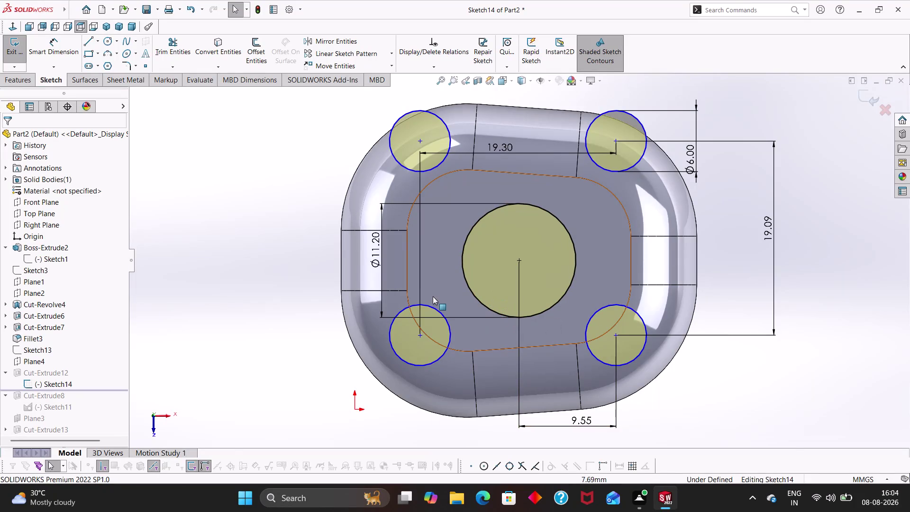
Dimension the vertical spacing between the left circle centres as 19.09.
right_drag(268, 275, 283, 179)
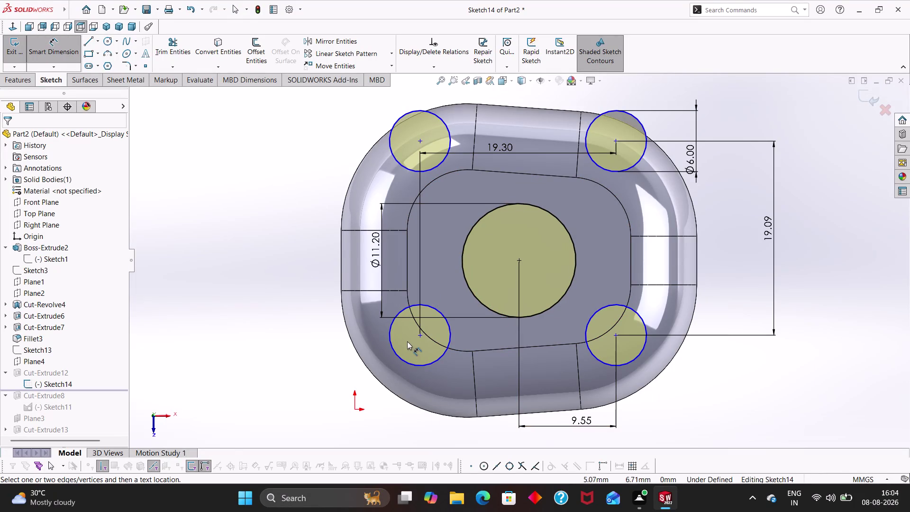
click(417, 337)
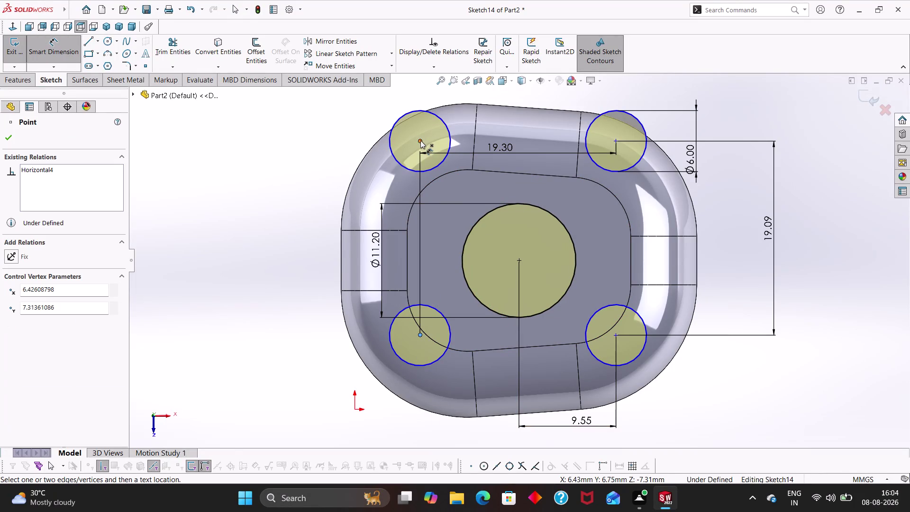
click(418, 141)
click(285, 233)
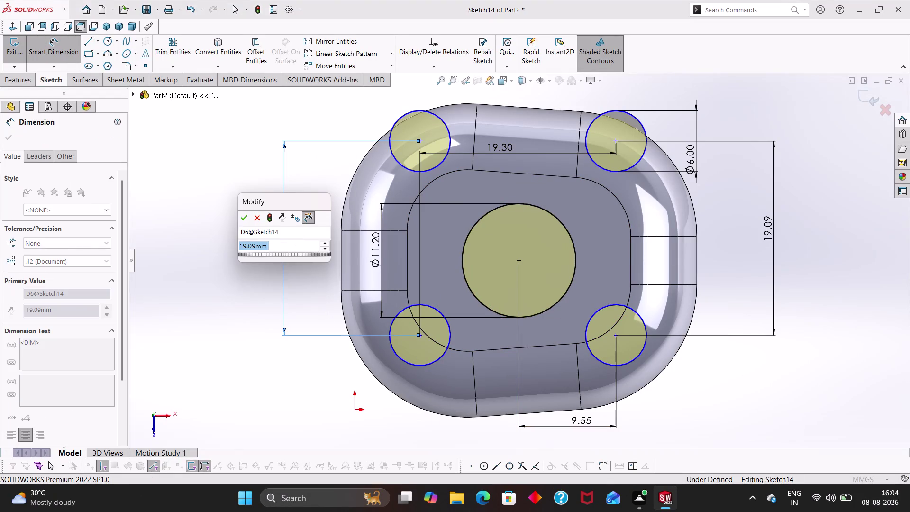
click(239, 214)
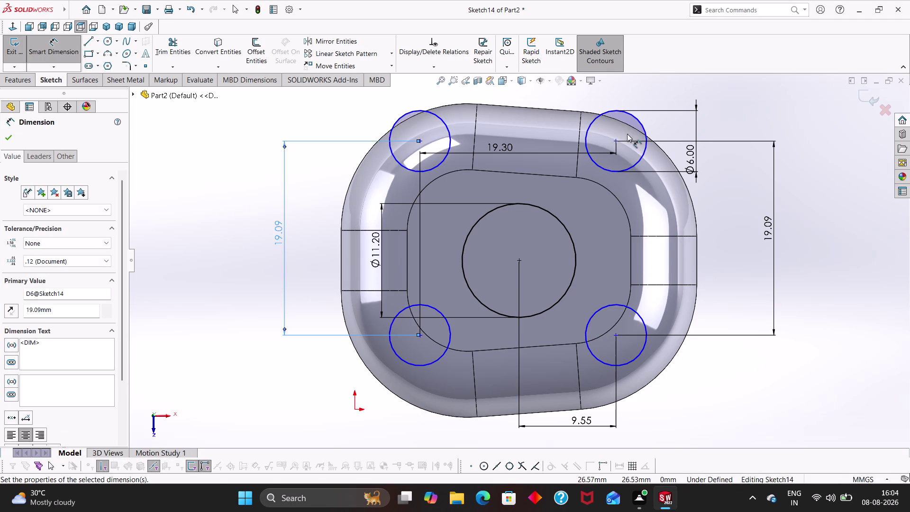
Set the top-right circle centre 9.55 vertically from the central hole's centre.
click(615, 143)
click(521, 261)
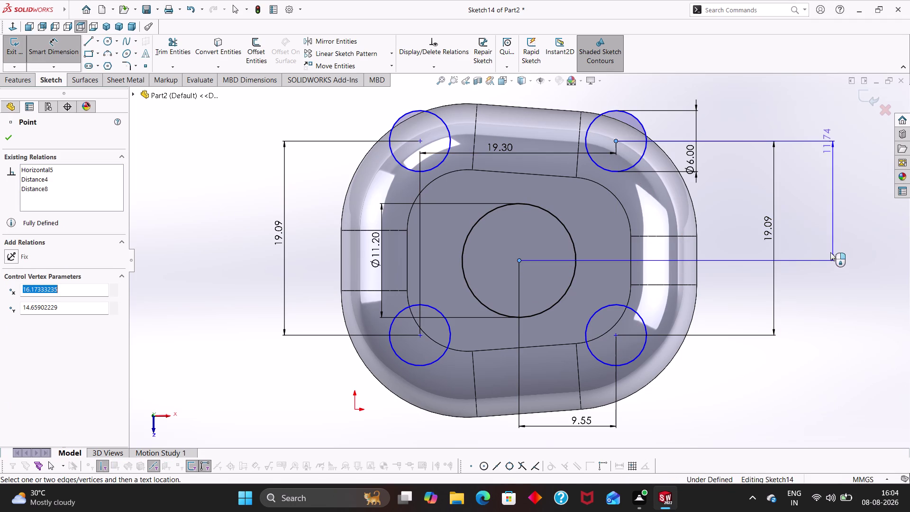
click(812, 240)
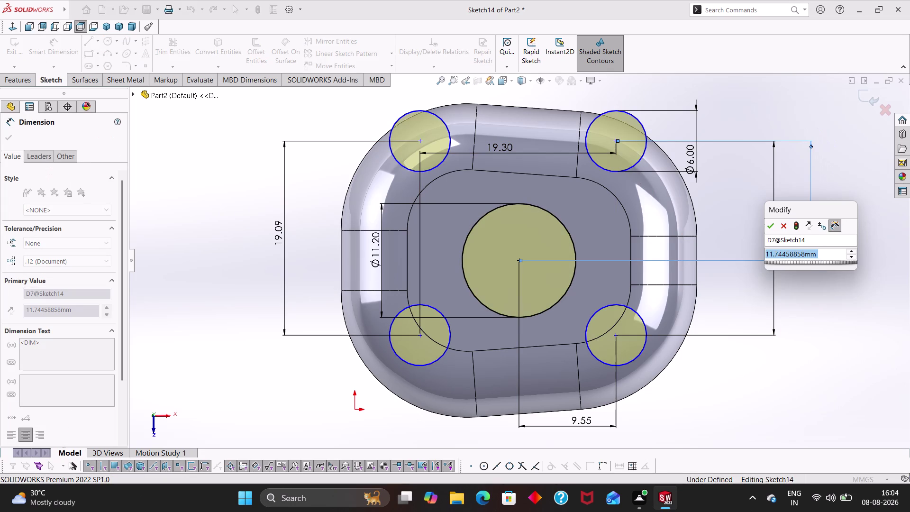
text(9.)
key(0)
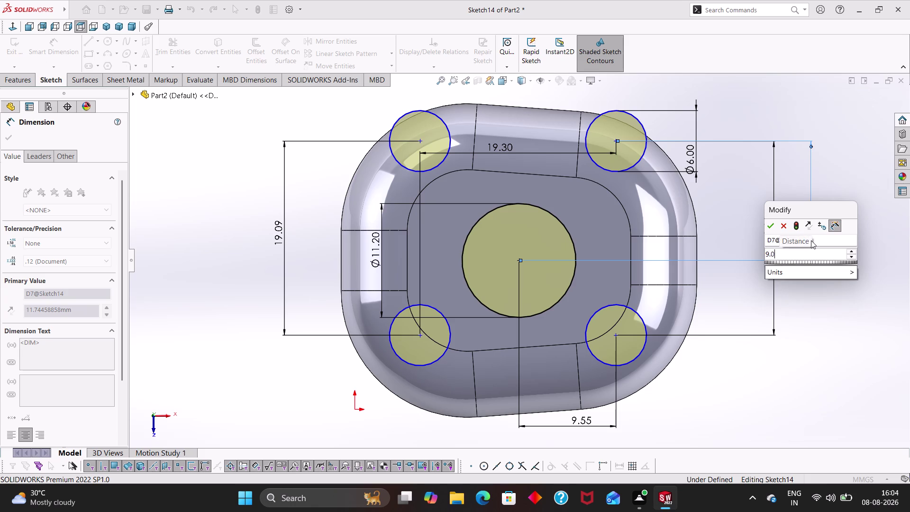
key(9)
key(BackSpace)
key(BackSpace)
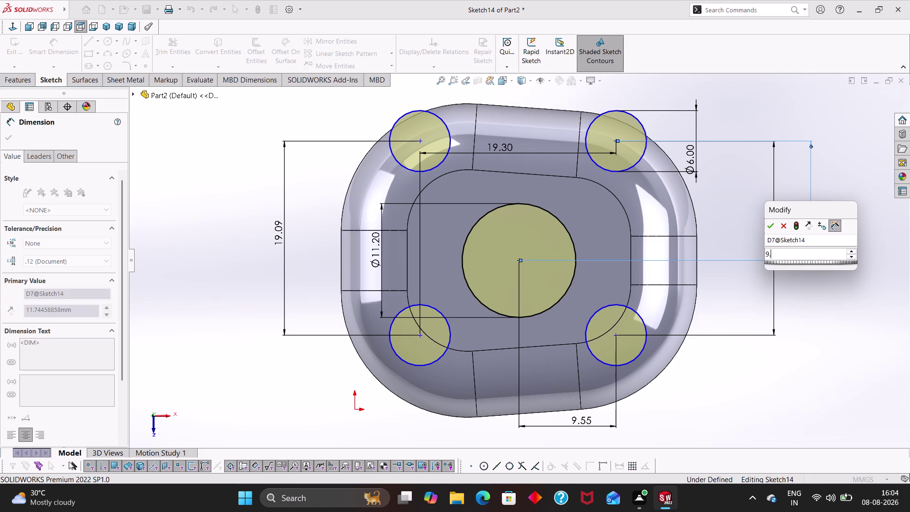
text(55)
key(Return)
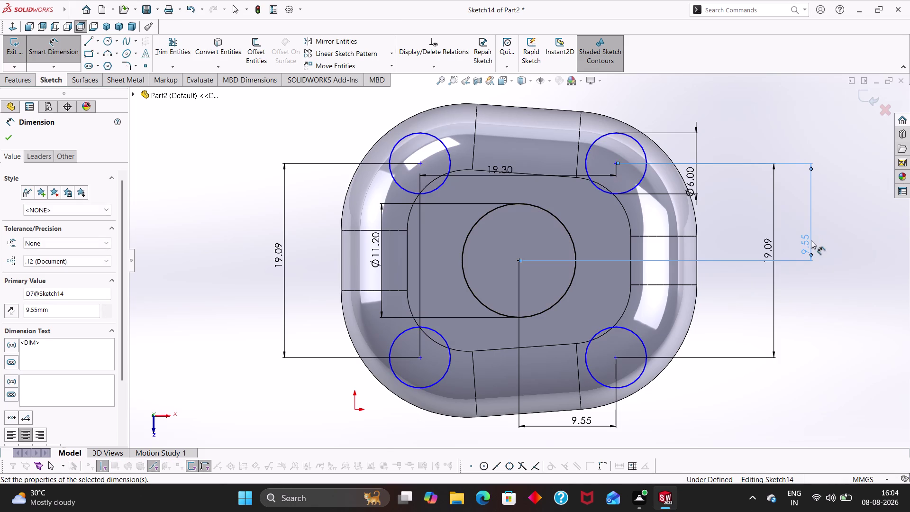
click(831, 299)
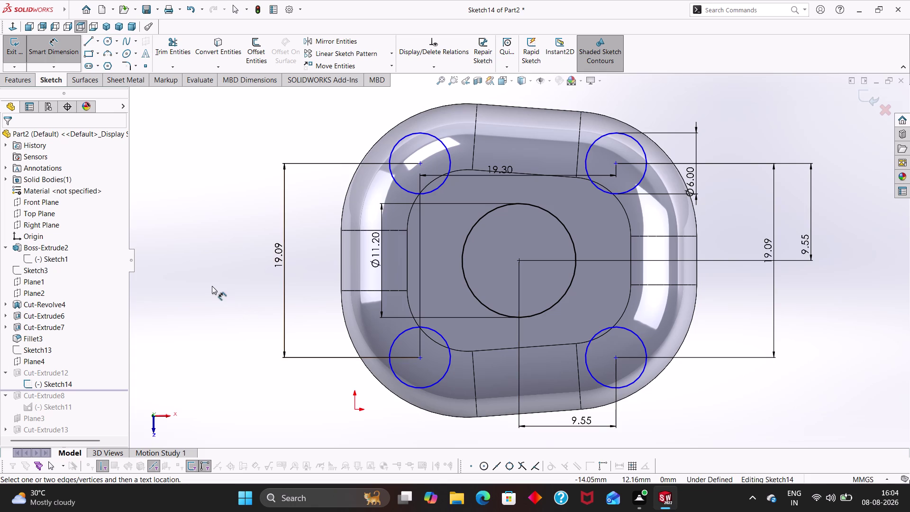
click(617, 165)
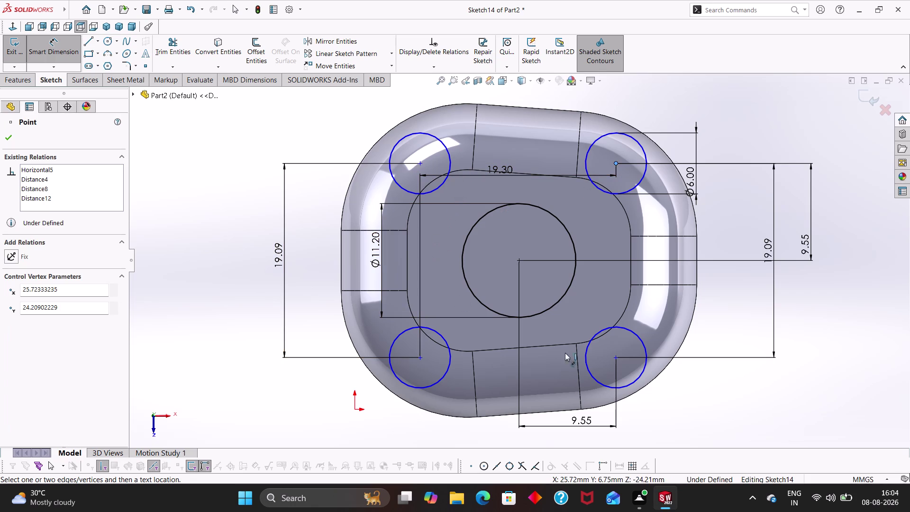
Add a Vertical relation between the top-right and bottom-right circle centres.
click(618, 358)
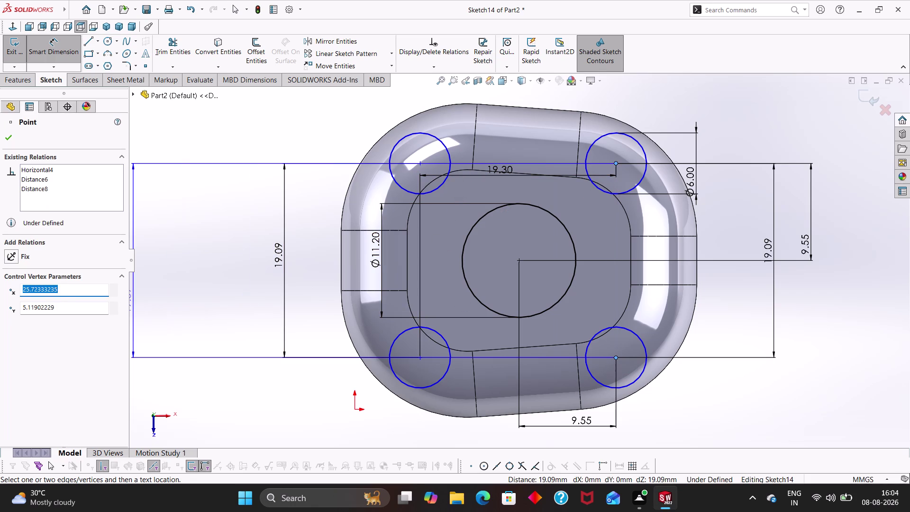
key(Escape)
key(Escape)
key(Escape)
key(Escape)
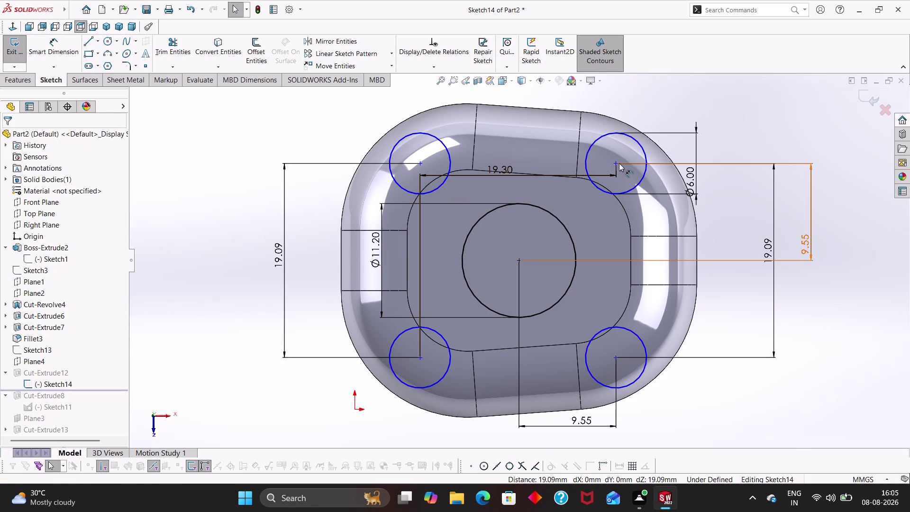
click(619, 163)
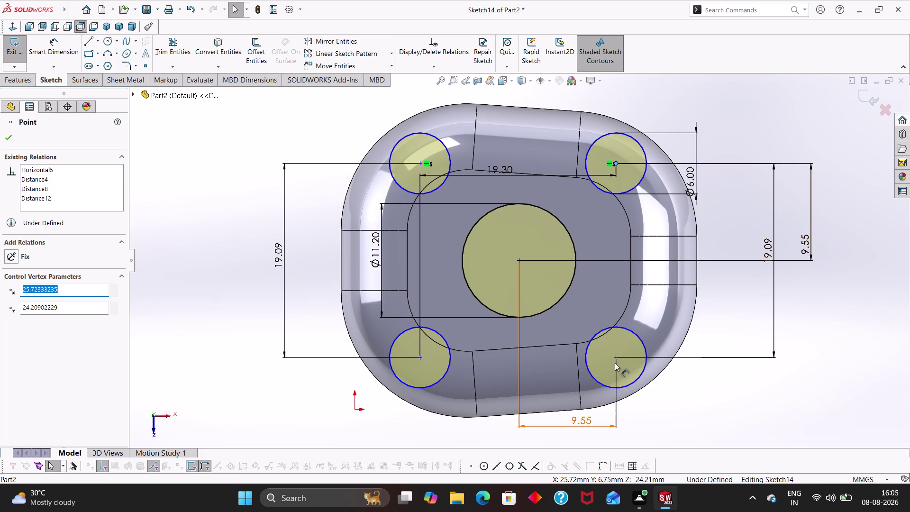
click(616, 359)
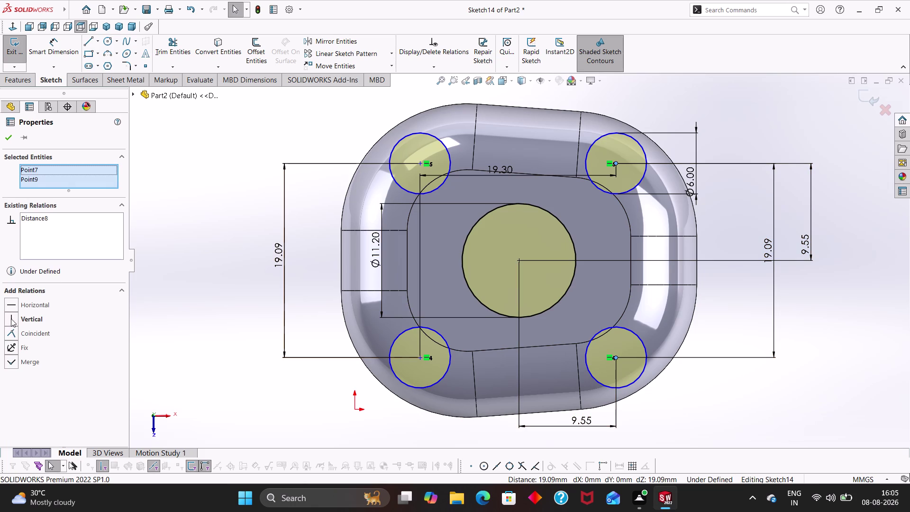
click(11, 318)
click(5, 141)
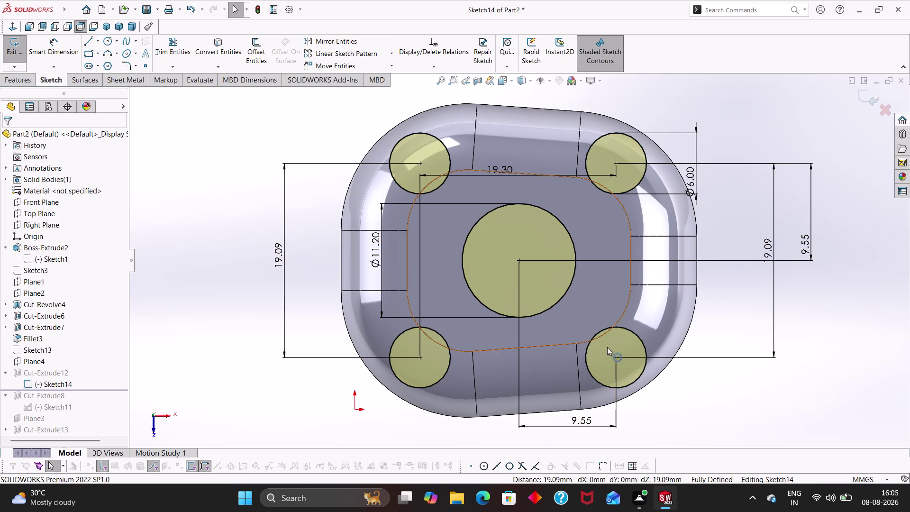
Undo the conflicting left-centre relation and delete the redundant distance relation.
click(418, 359)
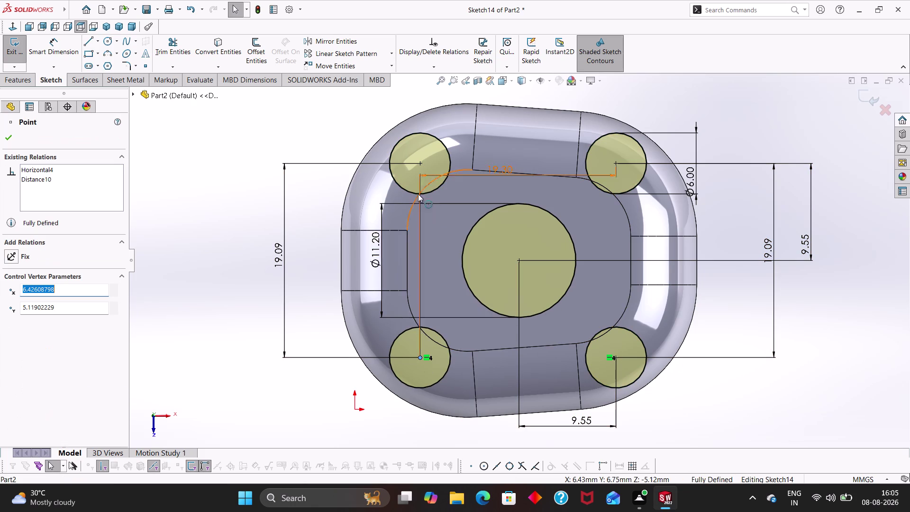
click(420, 165)
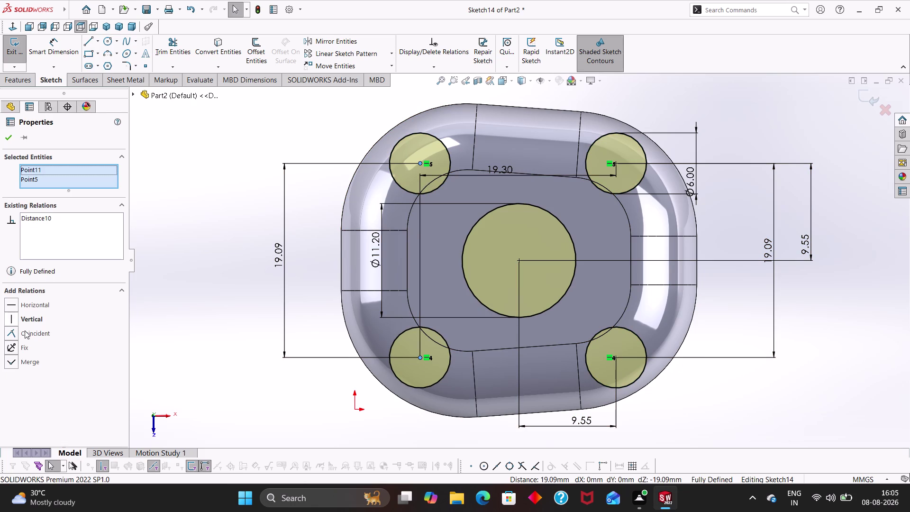
drag(0, 302, 0, 282)
click(6, 323)
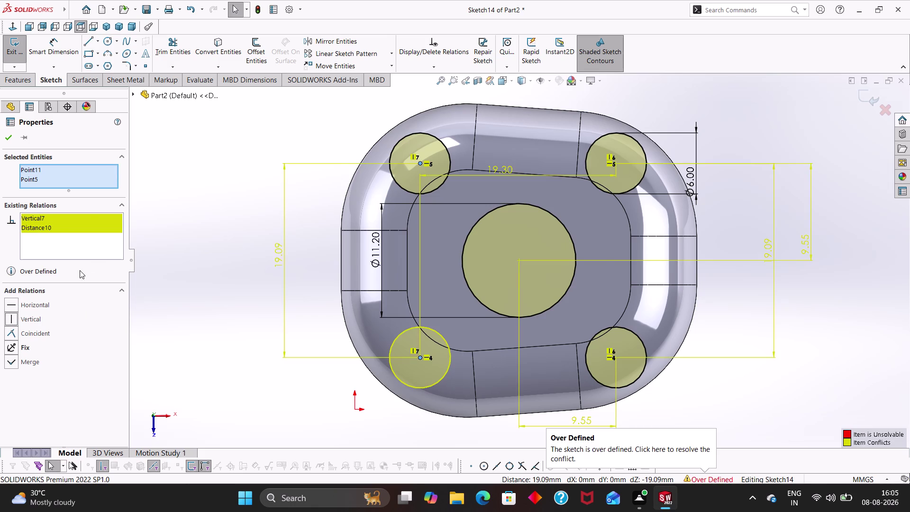
key(Escape)
key(ctrl+z)
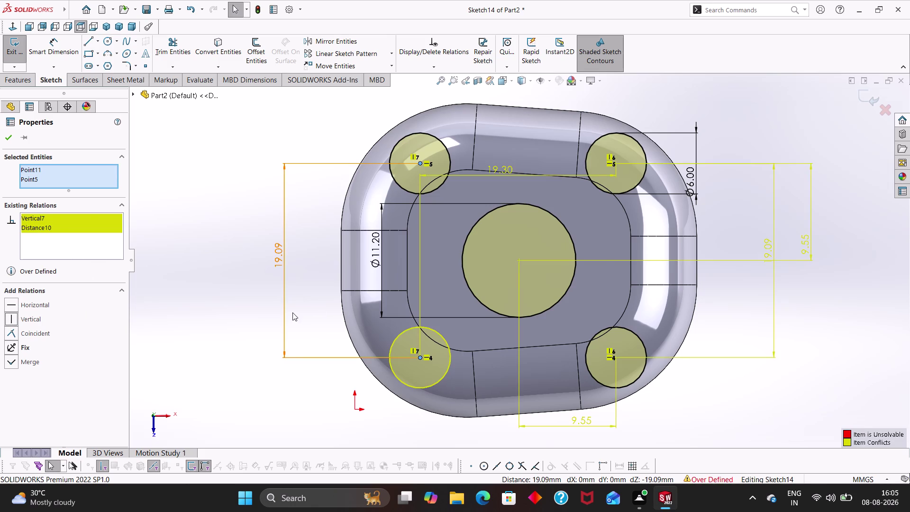
right_click(233, 282)
right_click(38, 228)
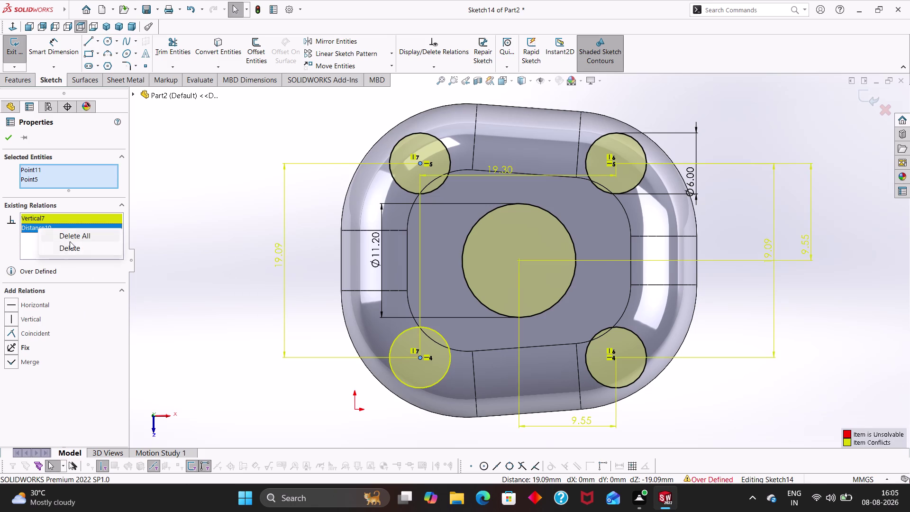
click(75, 235)
click(172, 287)
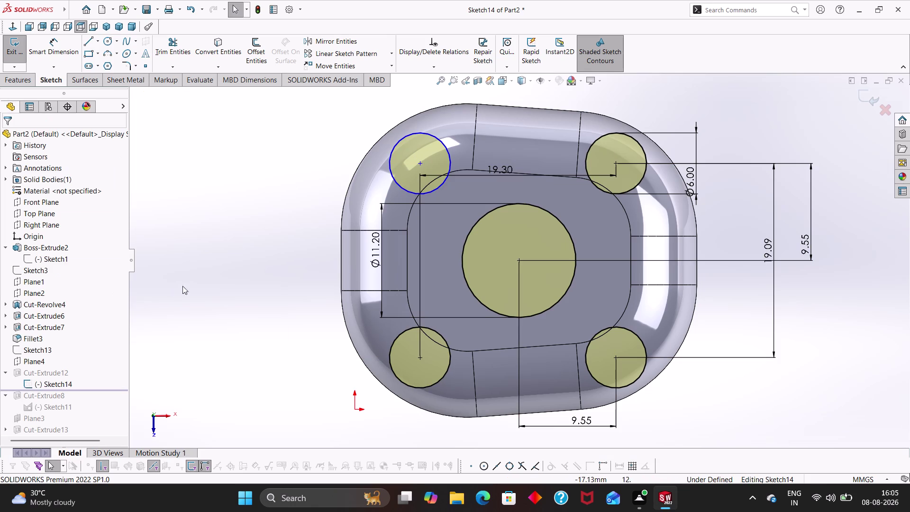
key(Escape)
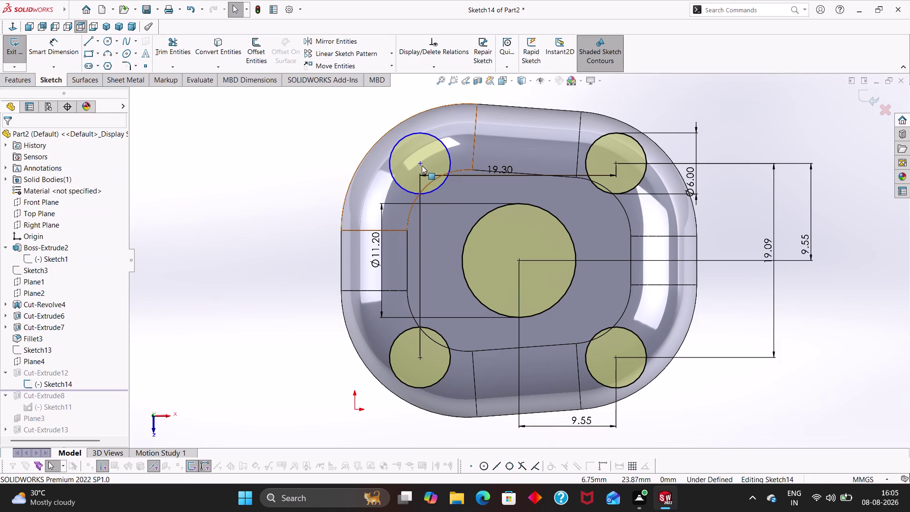
Align the two left hole centres vertically, then exit the sketch to rebuild Cut-Extrude12.
drag(418, 162, 416, 178)
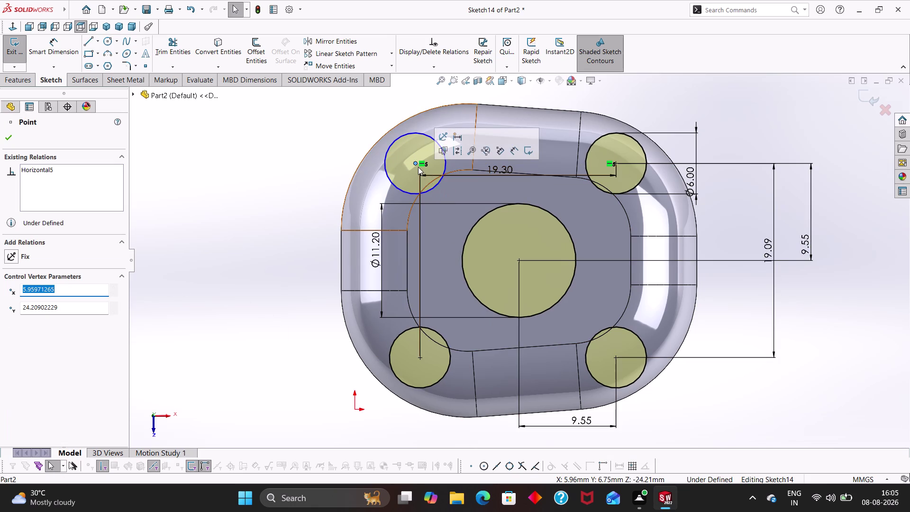
click(416, 164)
click(419, 357)
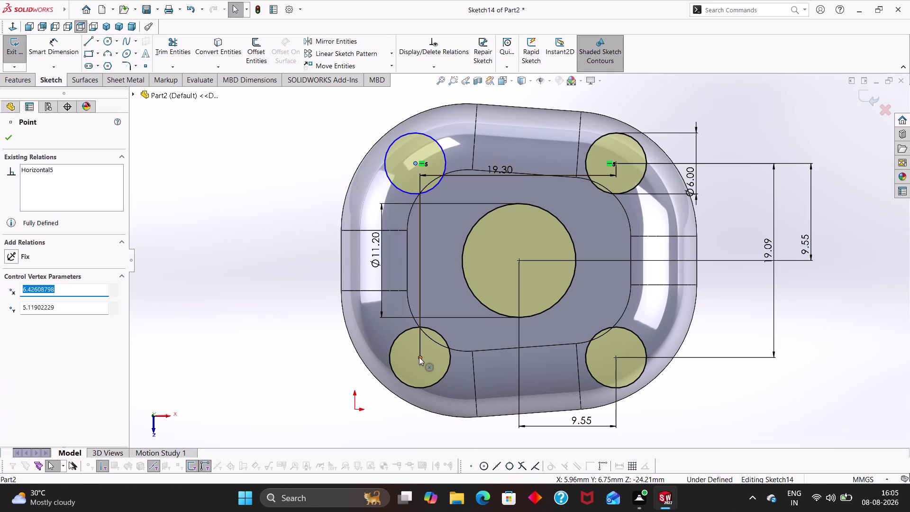
click(12, 318)
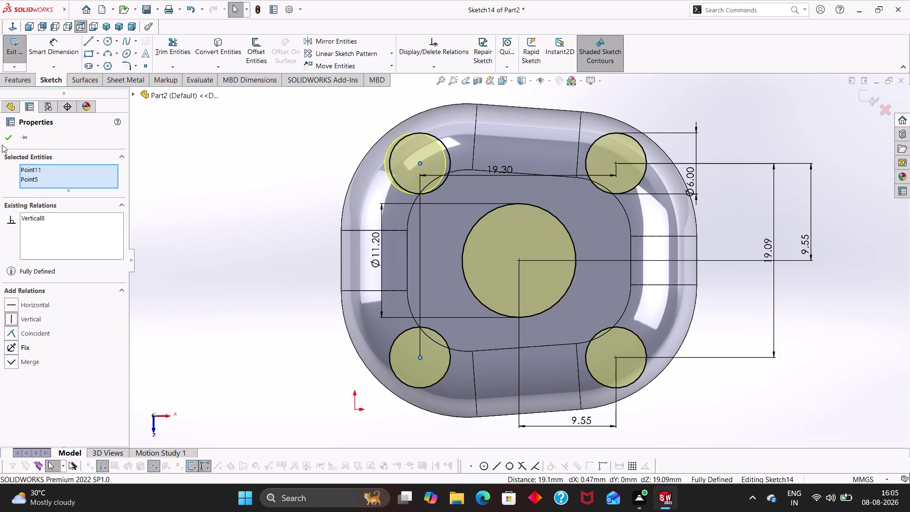
click(9, 138)
click(223, 347)
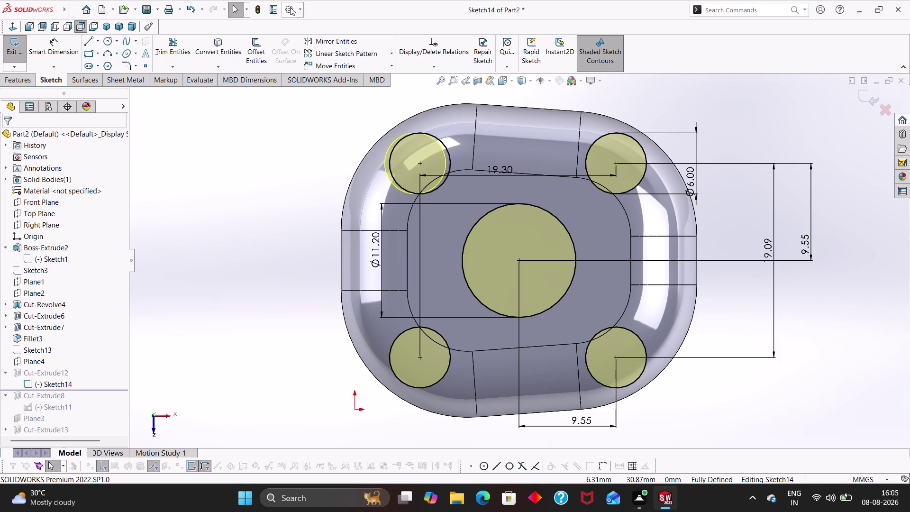
click(255, 4)
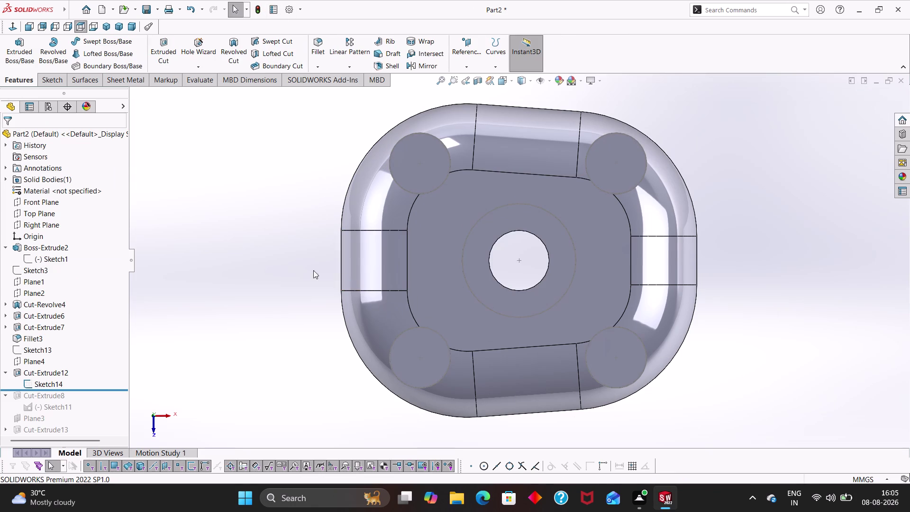
middle_drag(308, 271, 318, 218)
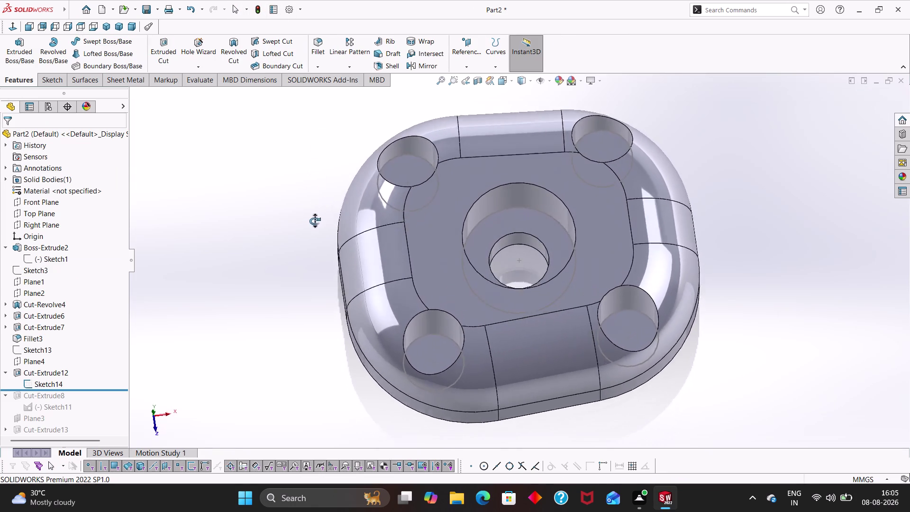
middle_drag(317, 218, 306, 149)
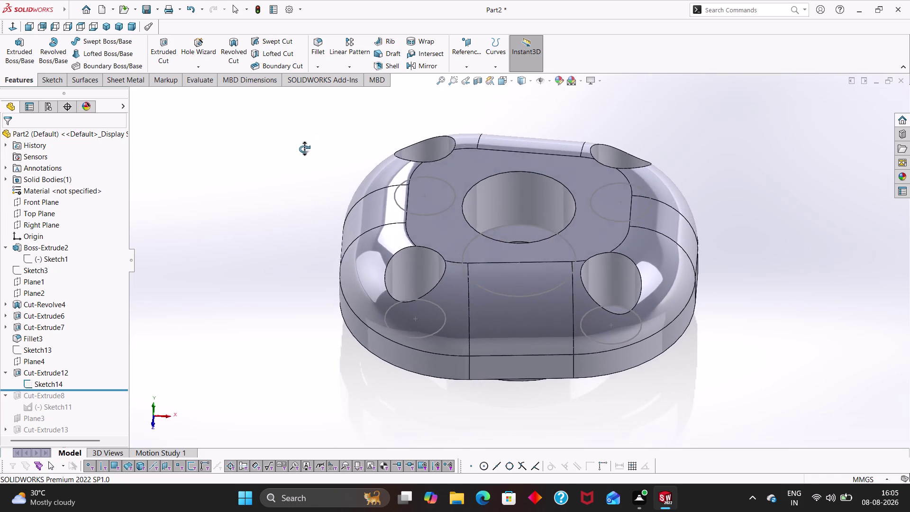
middle_drag(307, 149, 302, 169)
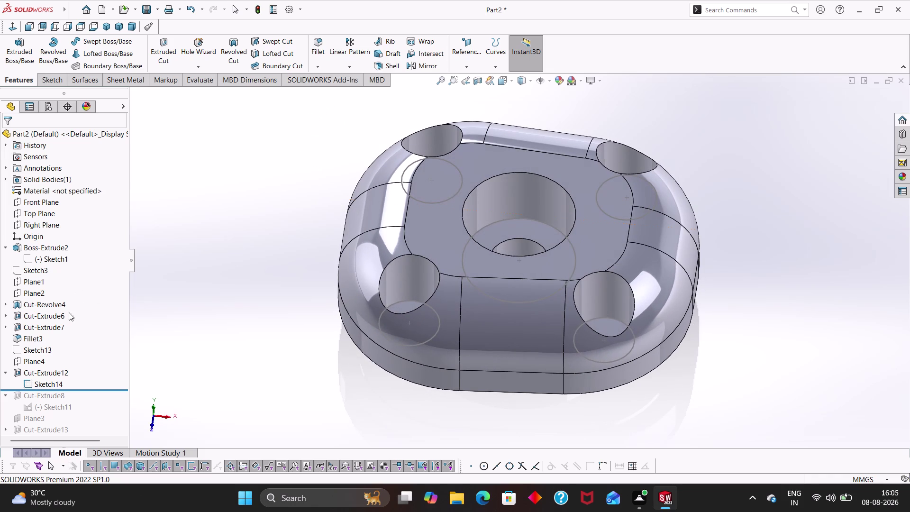
drag(40, 391, 51, 452)
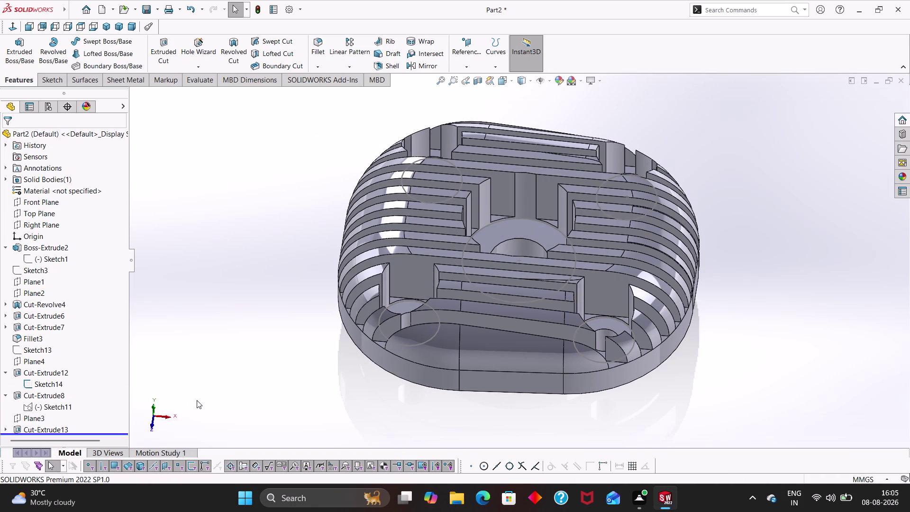
click(242, 304)
middle_drag(255, 279, 276, 362)
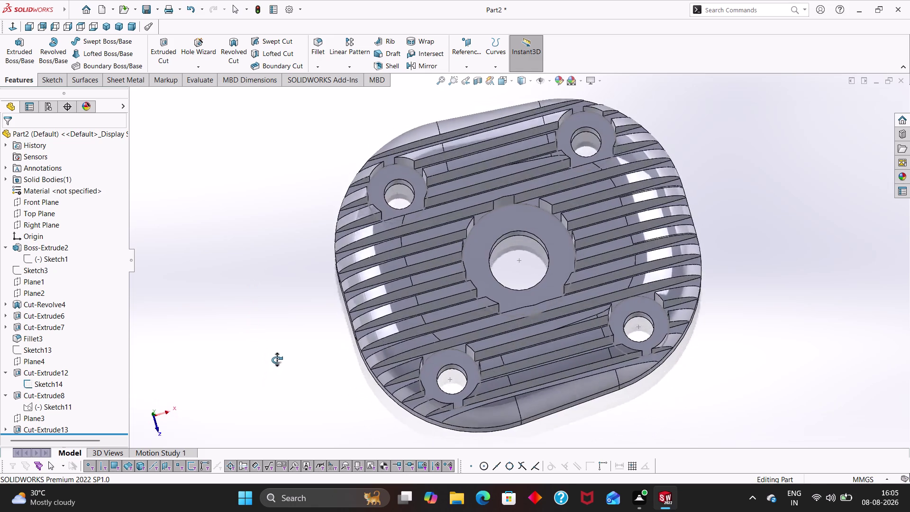
middle_drag(276, 362, 269, 299)
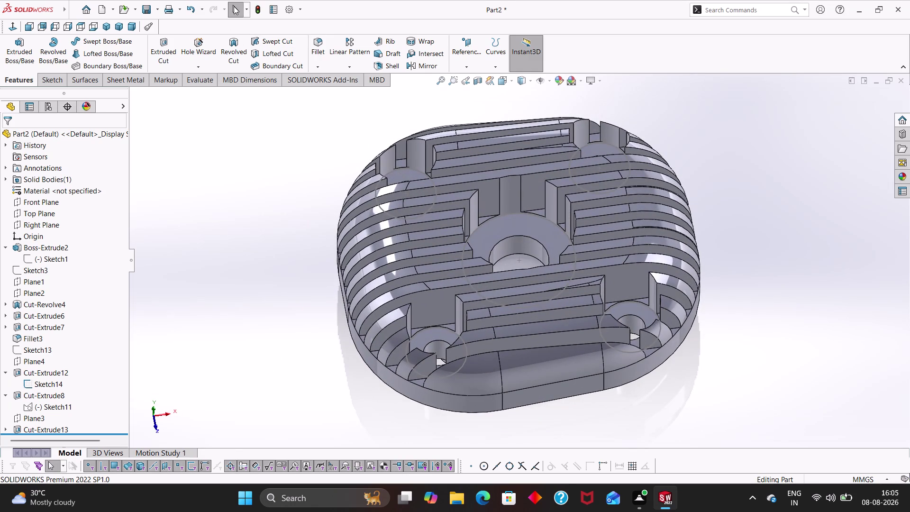
click(256, 6)
click(236, 213)
scroll(up, 3)
scroll(up, 3)
middle_drag(319, 226, 361, 330)
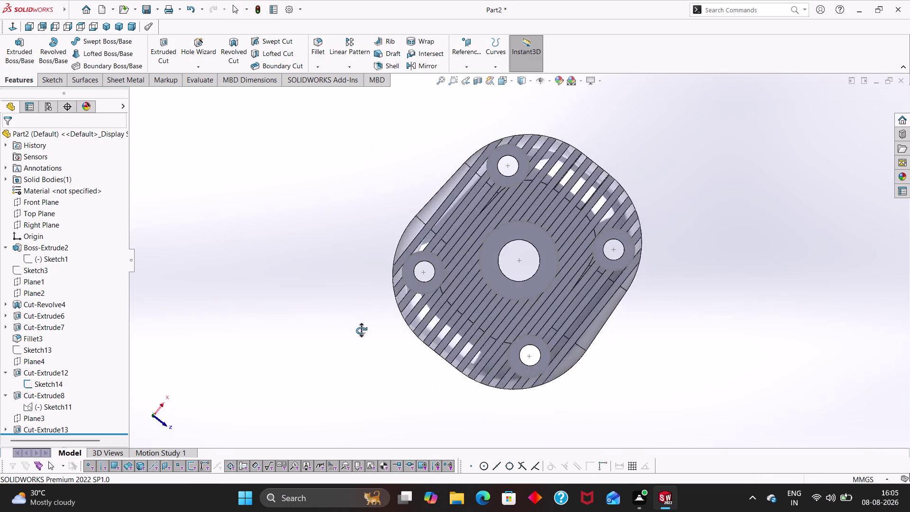
middle_drag(361, 330, 348, 321)
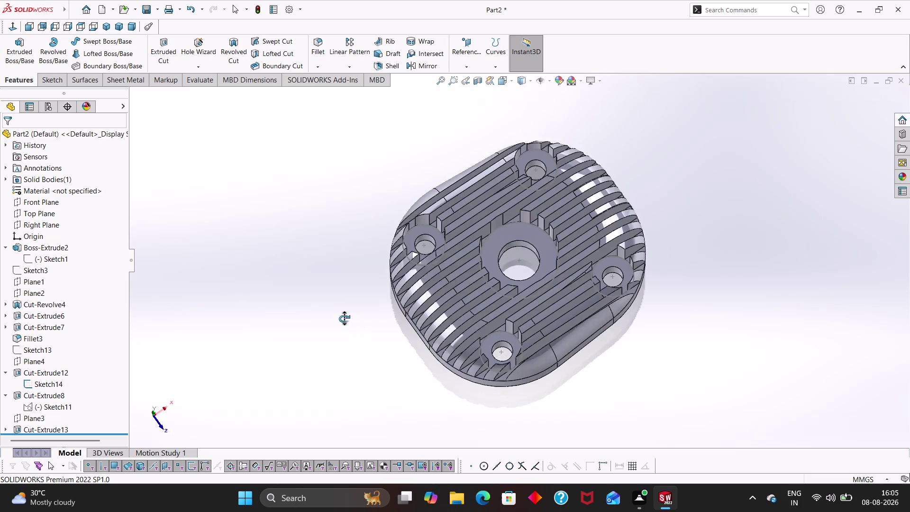
middle_drag(348, 321, 357, 328)
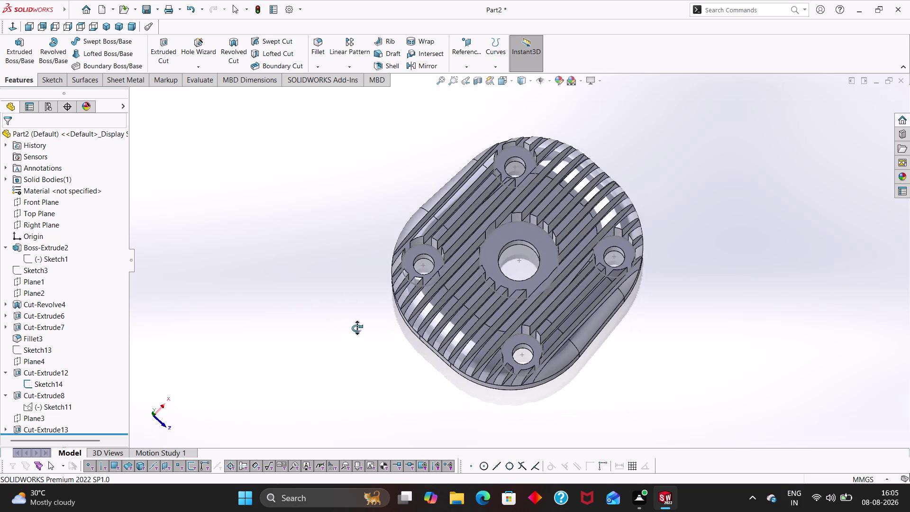
middle_drag(357, 328, 356, 328)
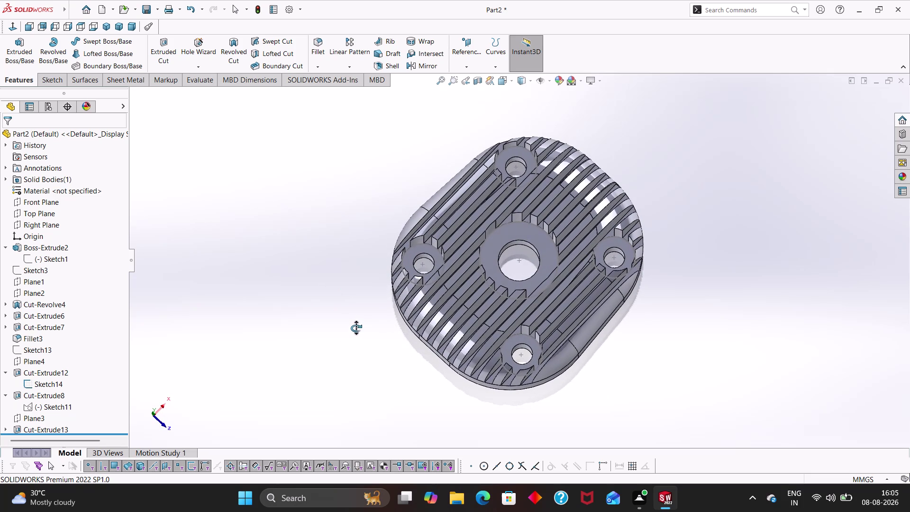
middle_drag(356, 328, 346, 273)
scroll(down, 3)
scroll(up, 3)
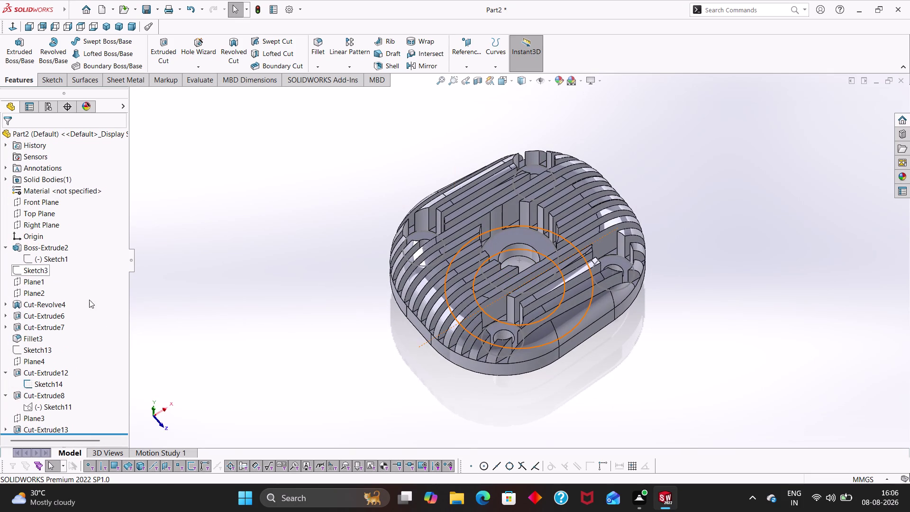
click(262, 11)
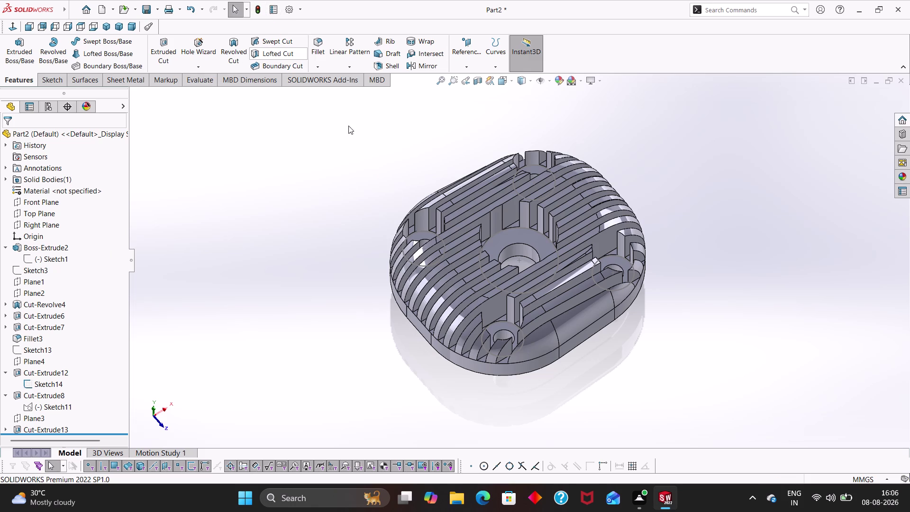
key(ctrl+7)
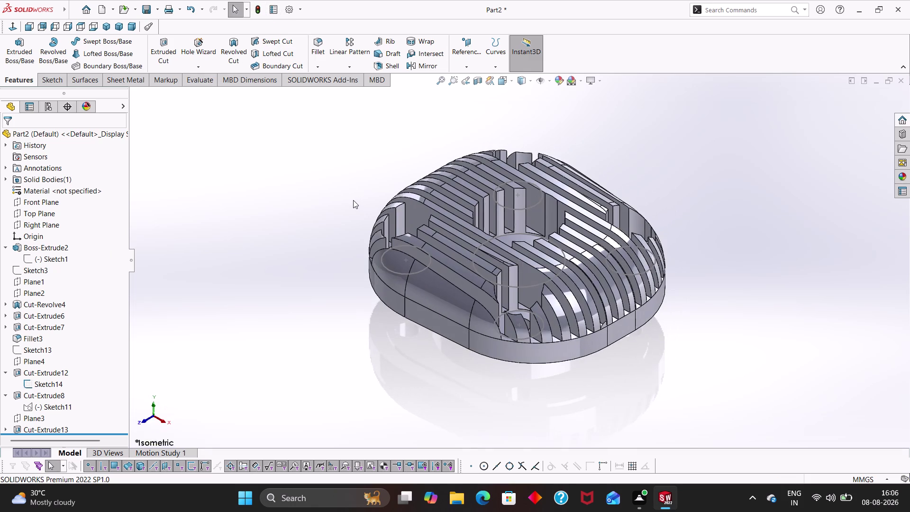
scroll(down, 3)
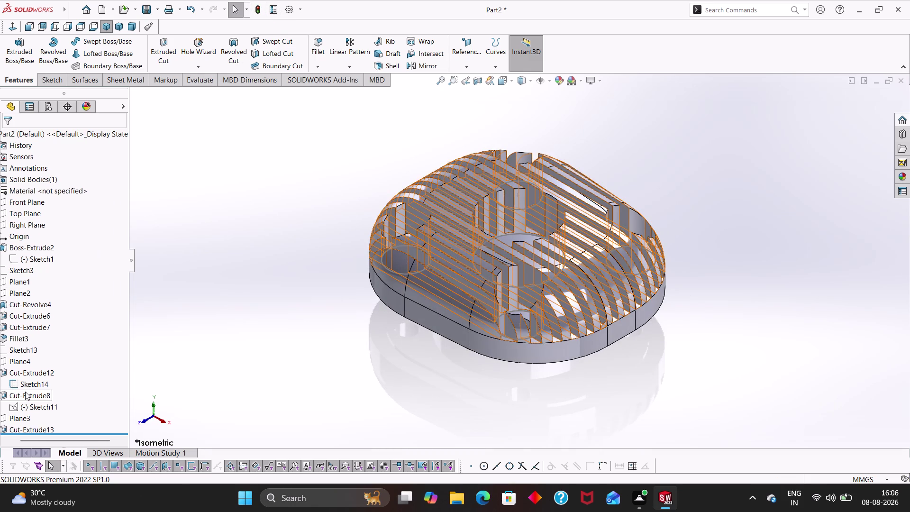
scroll(up, 3)
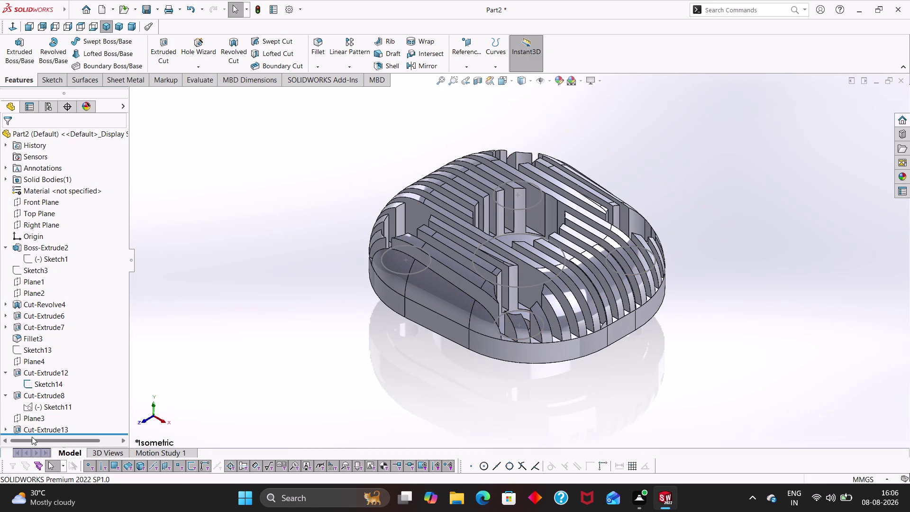
drag(34, 434, 39, 447)
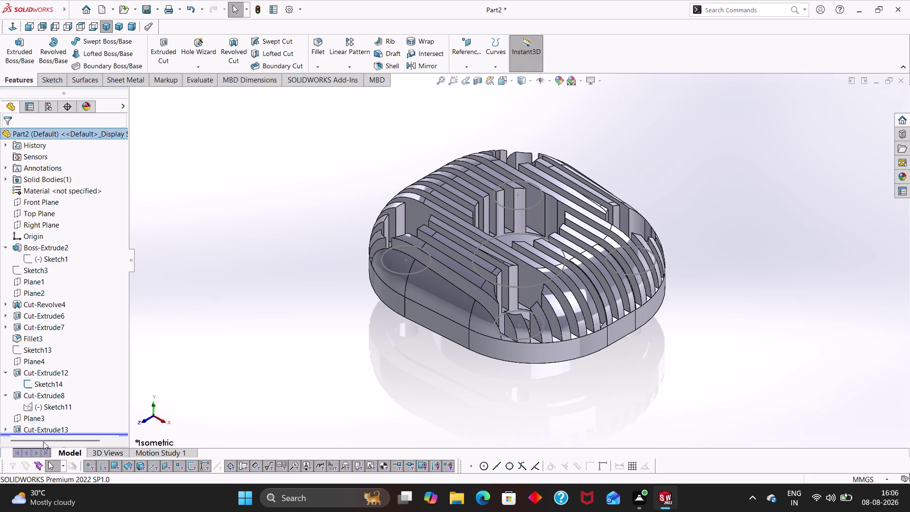
drag(95, 95, 96, 92)
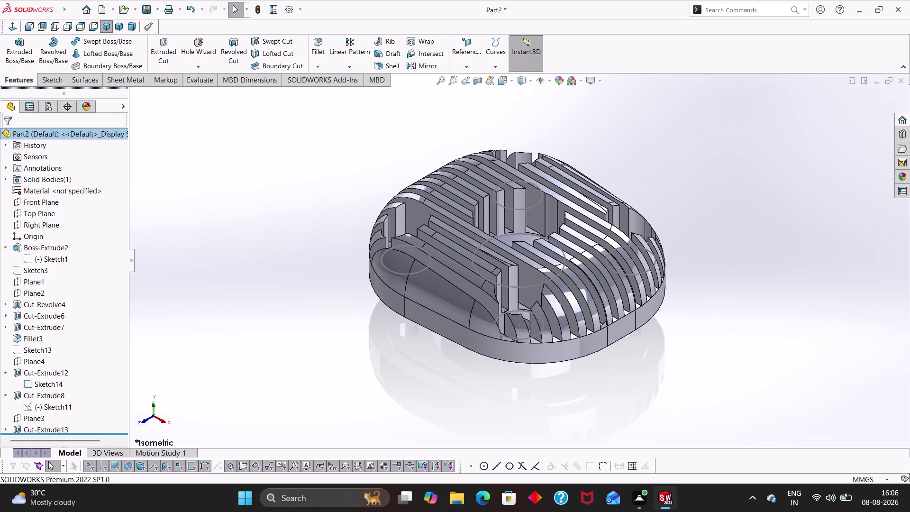
drag(96, 91, 96, 84)
click(161, 171)
key(Escape)
key(Escape)
key(Escape)
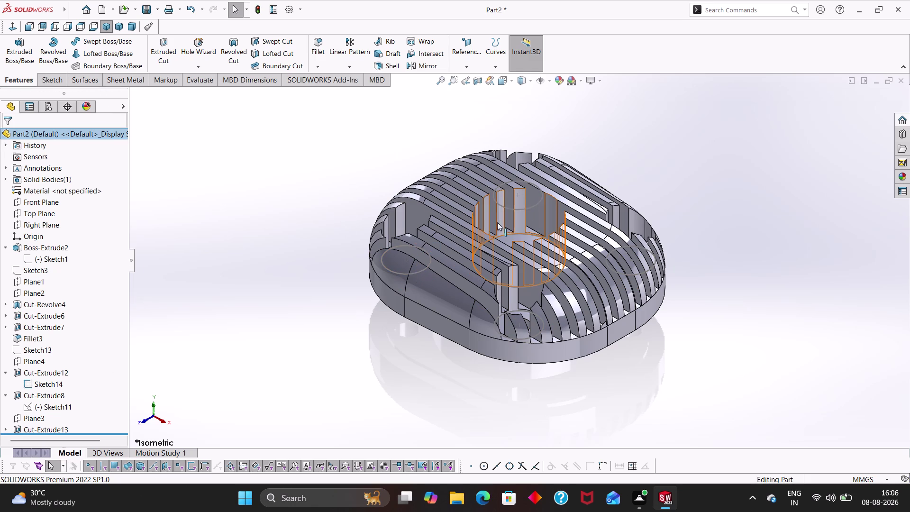
click(507, 210)
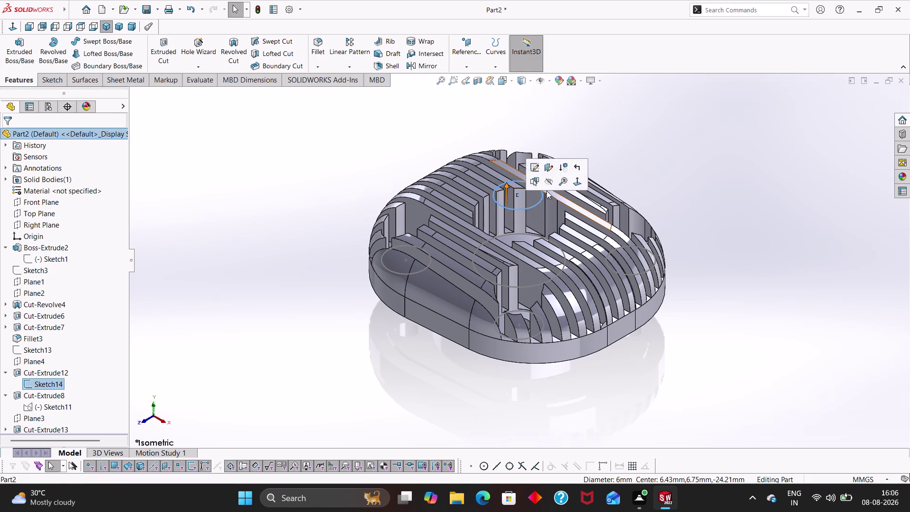
click(550, 181)
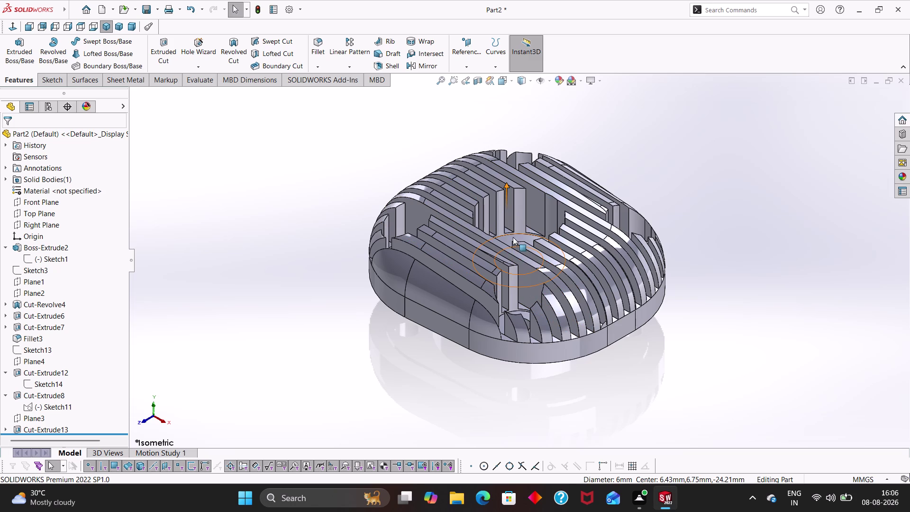
click(509, 234)
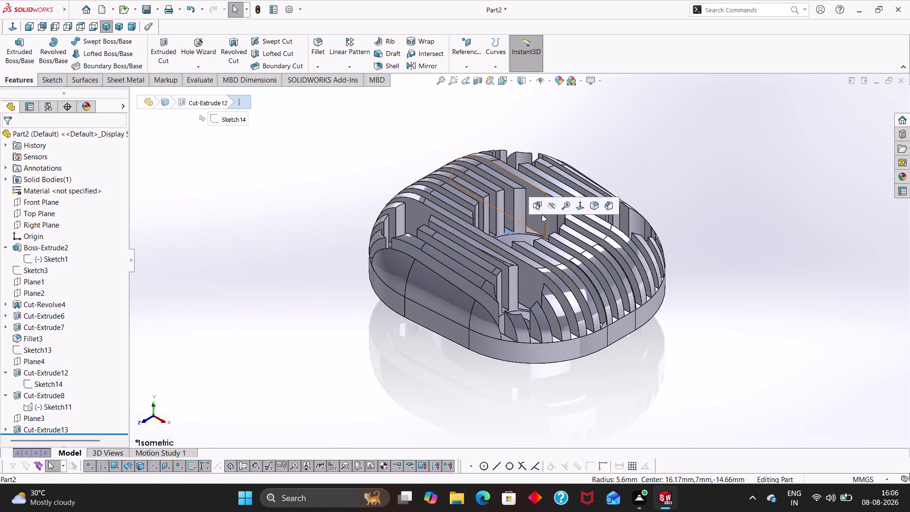
click(549, 207)
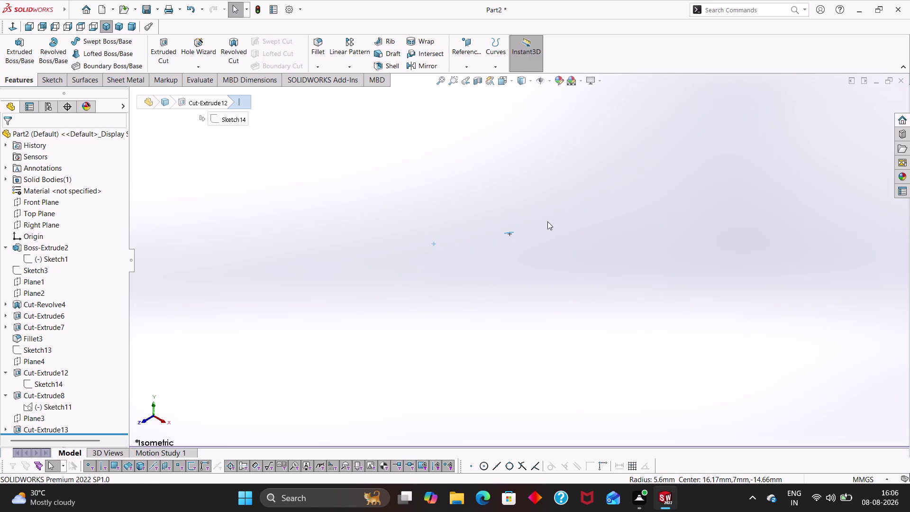
key(ctrl+z)
key(Escape)
key(Escape)
key(Escape)
scroll(up, 3)
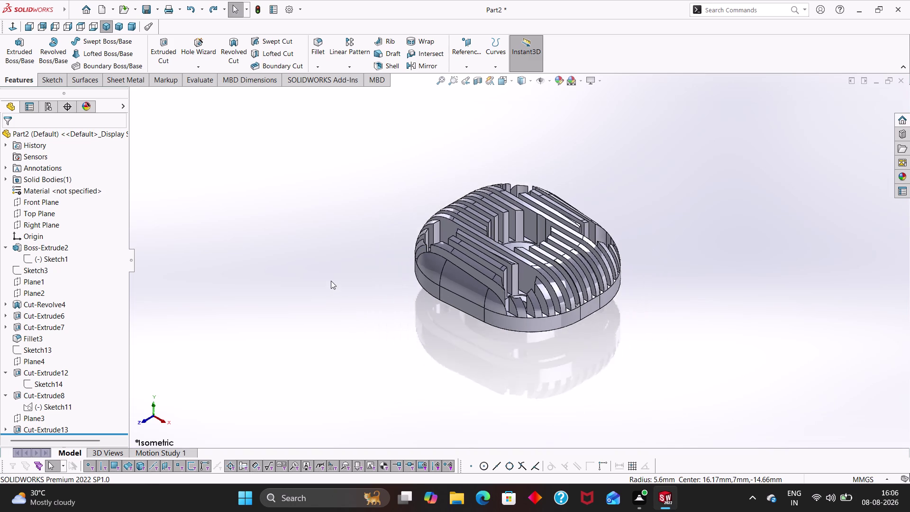
scroll(up, 3)
Orbit the blower head to inspect its underside, mounting holes, bore, side fins and top.
middle_drag(330, 274, 417, 144)
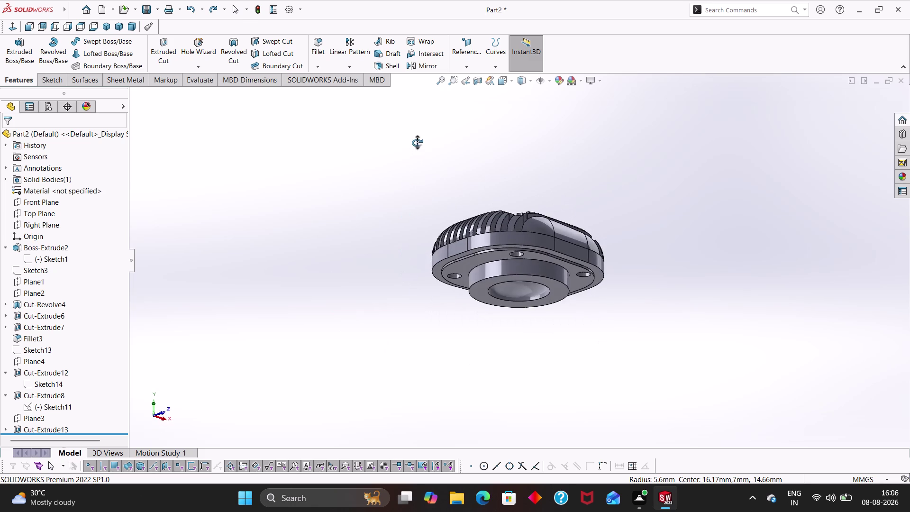
middle_drag(417, 145, 422, 144)
middle_drag(433, 335, 428, 253)
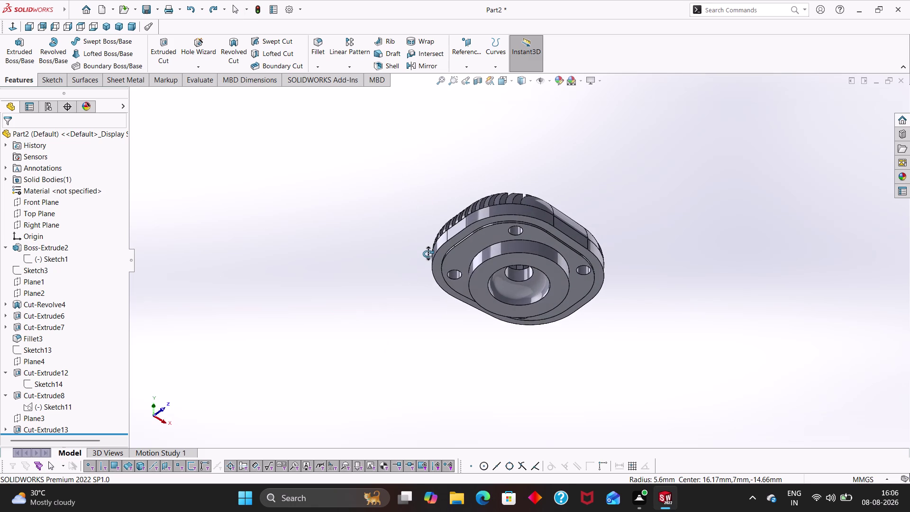
middle_drag(428, 253, 423, 282)
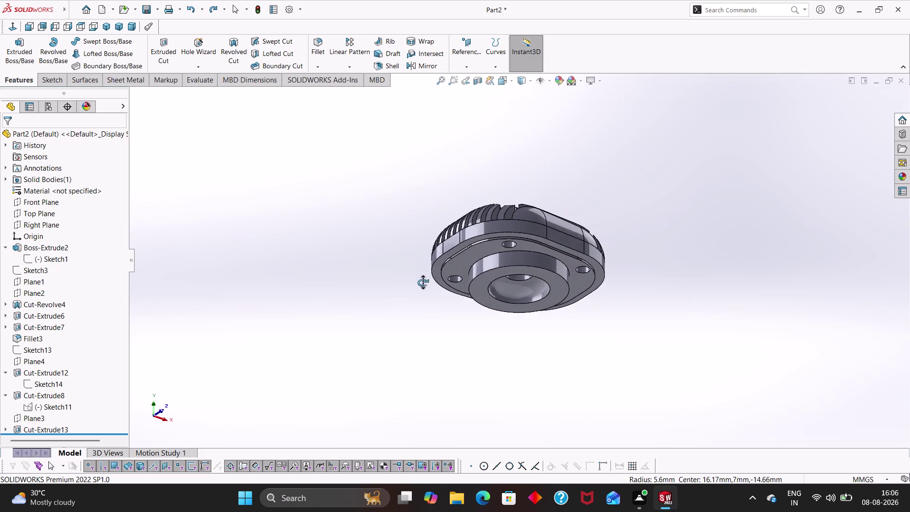
middle_drag(423, 282, 419, 222)
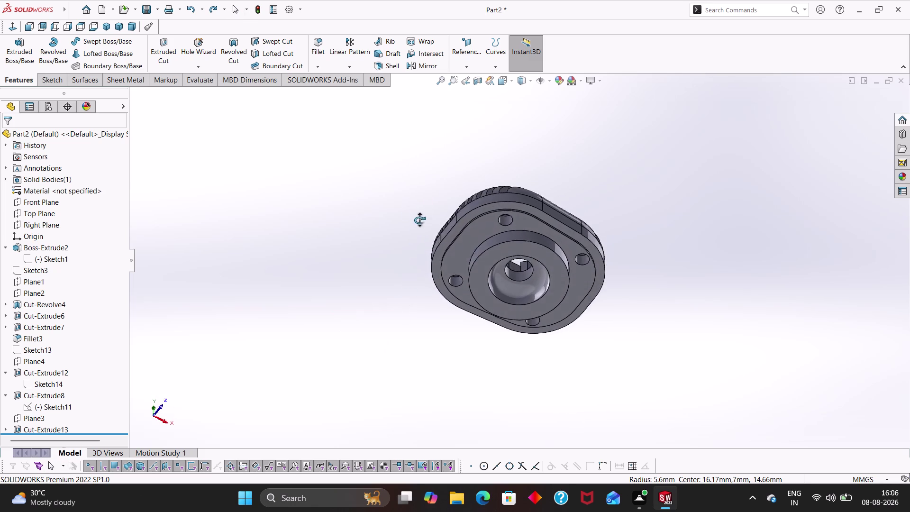
middle_drag(419, 222, 408, 390)
scroll(down, 3)
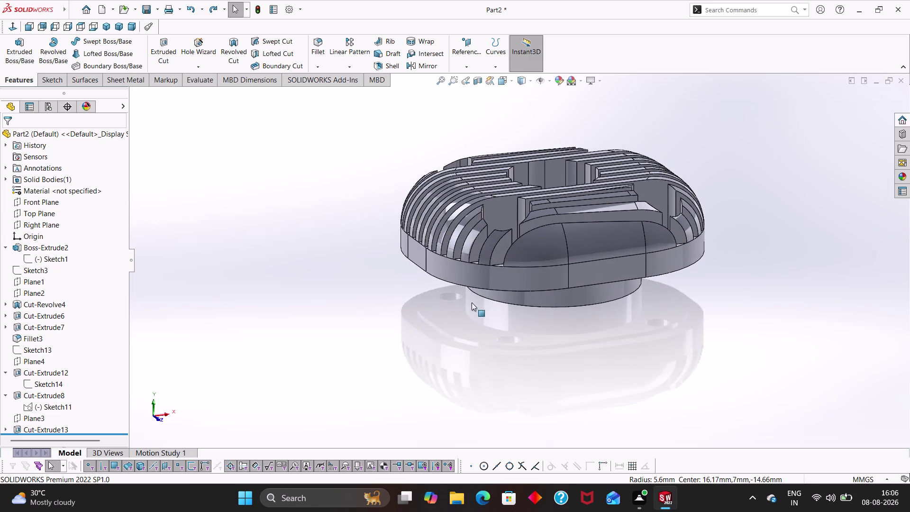
middle_drag(465, 309, 486, 406)
scroll(up, 3)
middle_drag(461, 357, 458, 363)
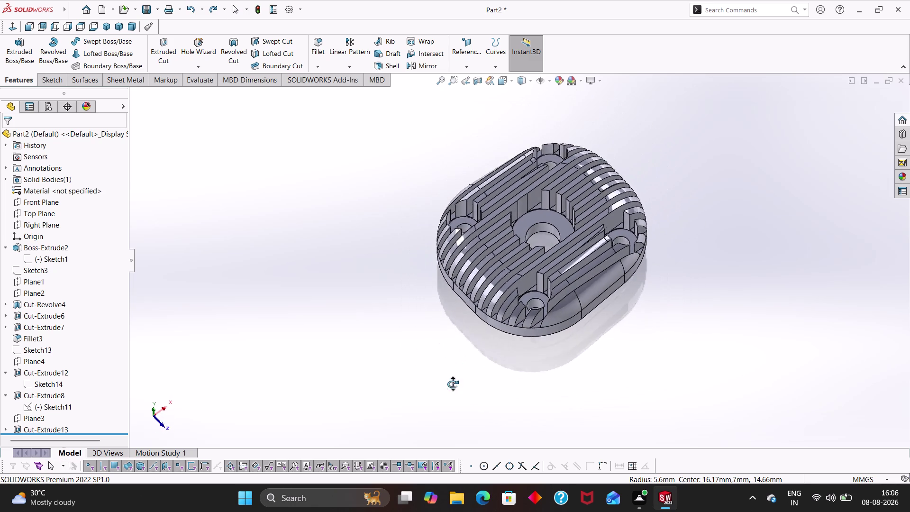
middle_drag(458, 363, 445, 380)
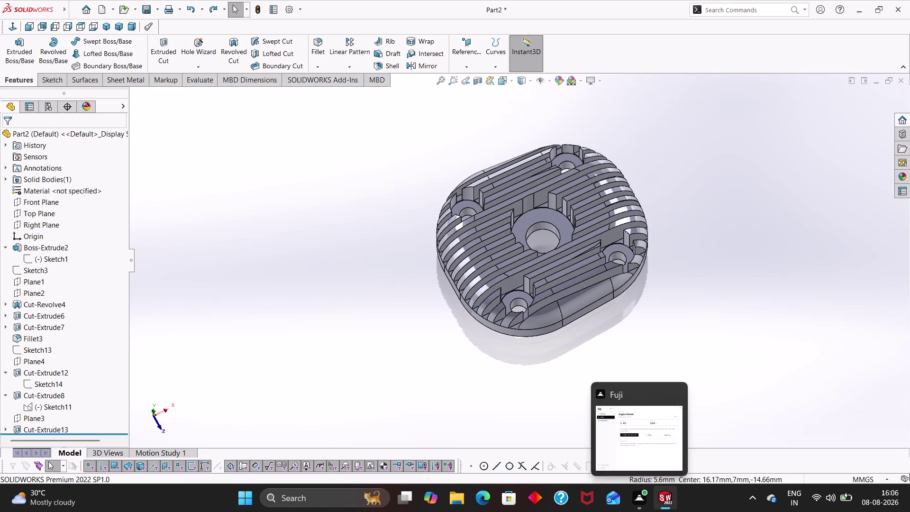
Dismiss the shortcut bar and Start menu, then begin saving the part.
click(691, 330)
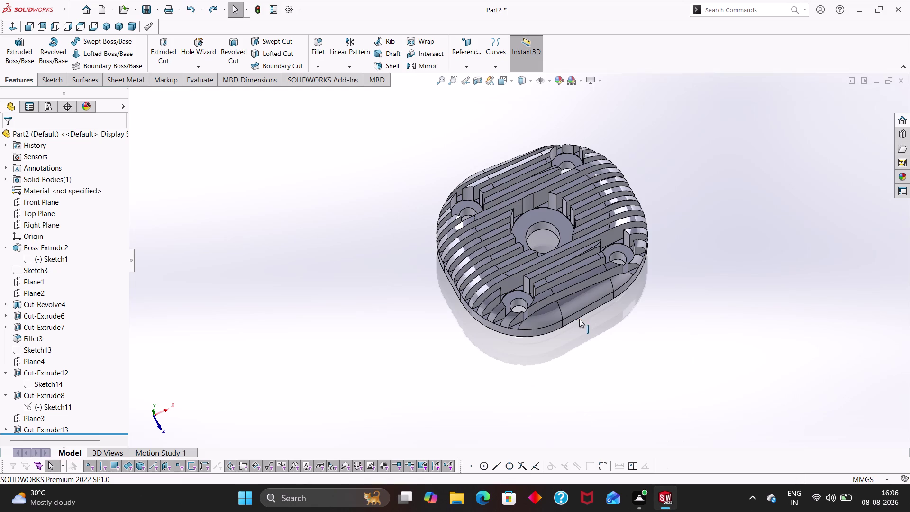
key(s)
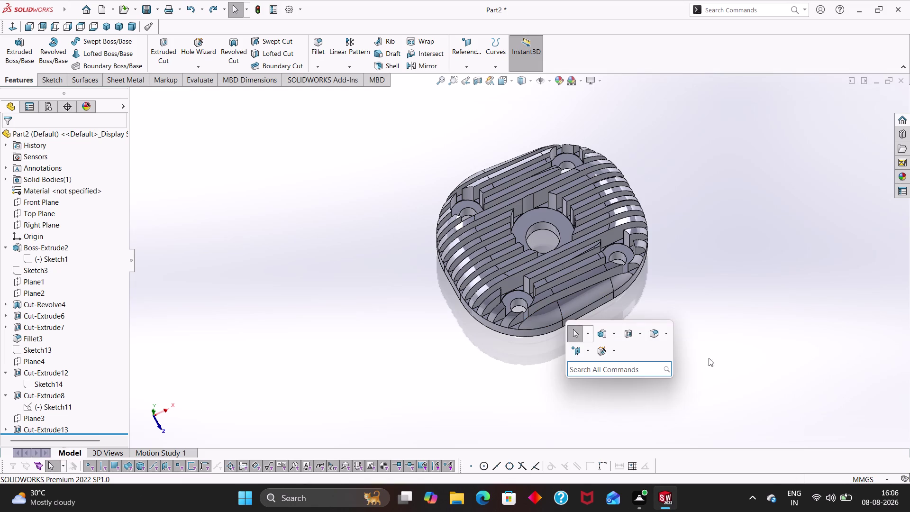
click(734, 335)
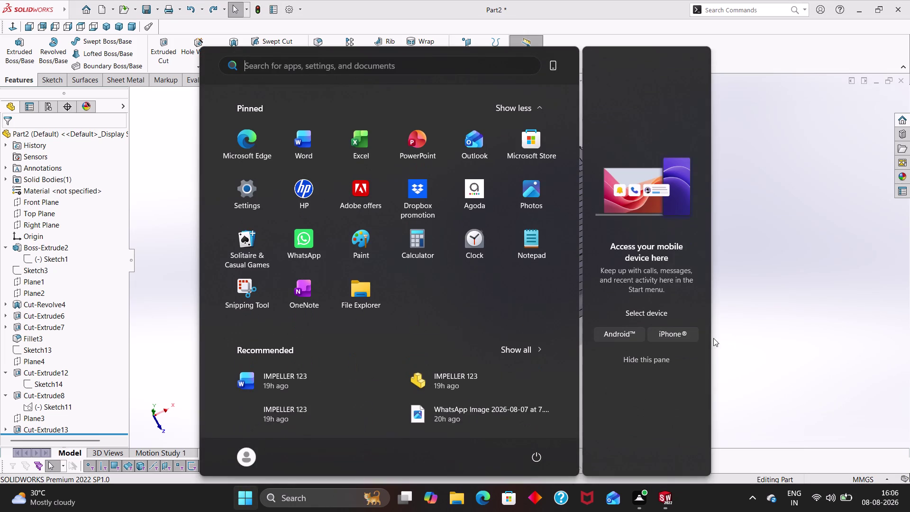
click(783, 255)
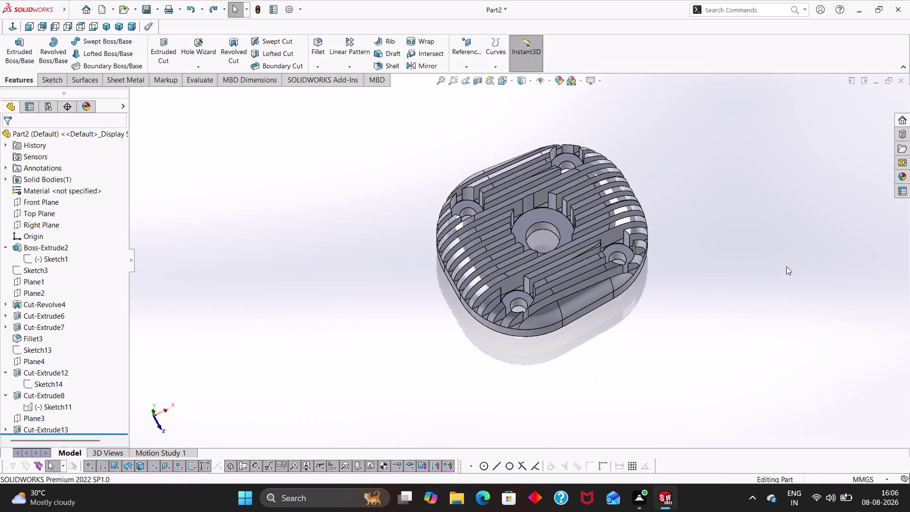
key(ctrl+s)
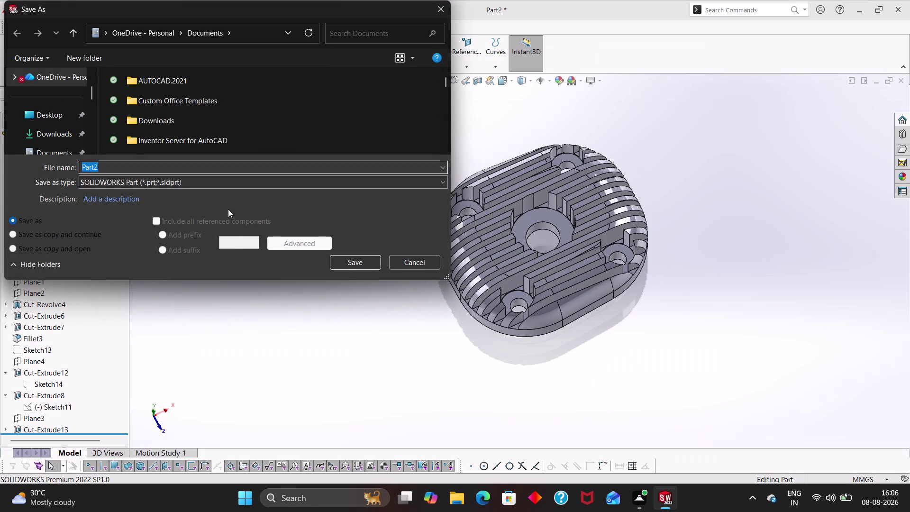
Save the part with the file name 'Engine Blower Head'.
key(BackSpace)
key(BackSpace)
key(e)
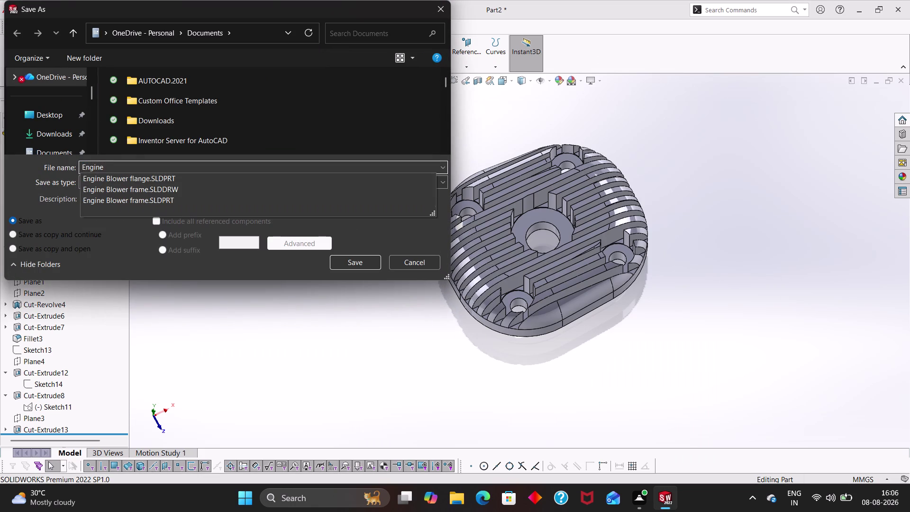
text(low)
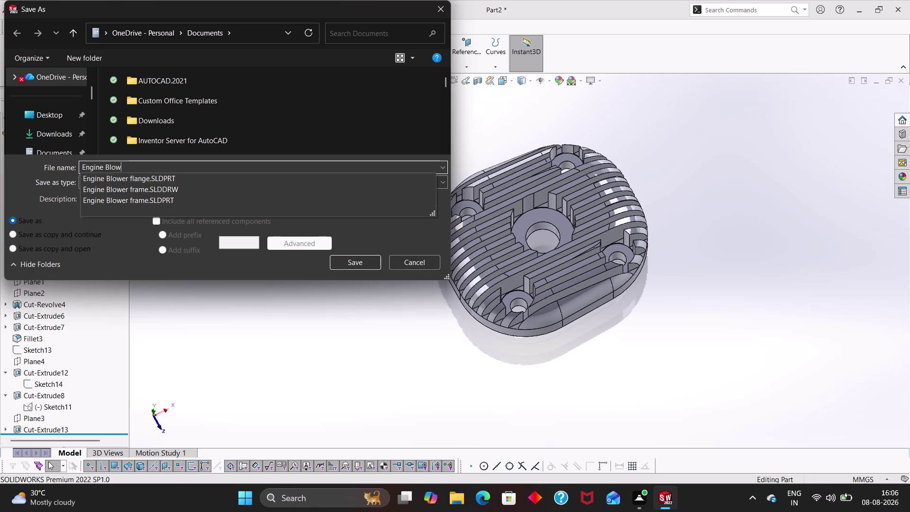
text(er)
key(space)
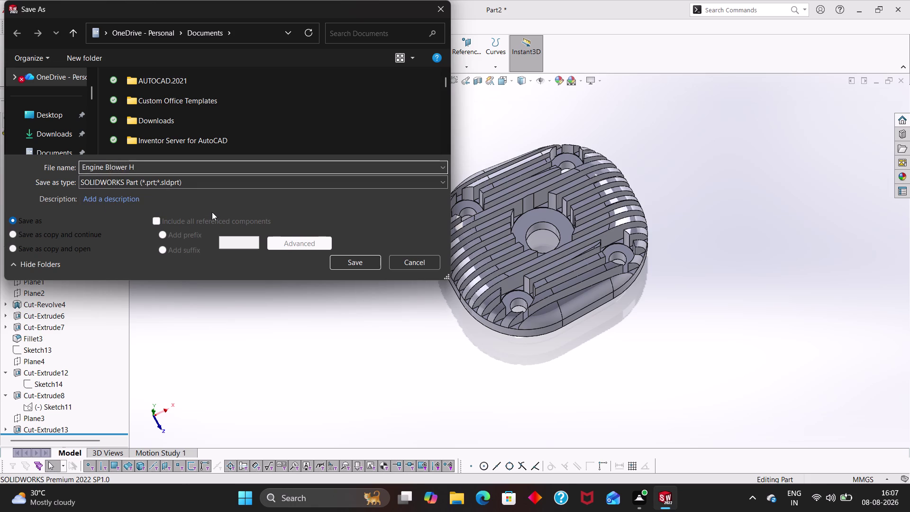
text(ead)
click(350, 267)
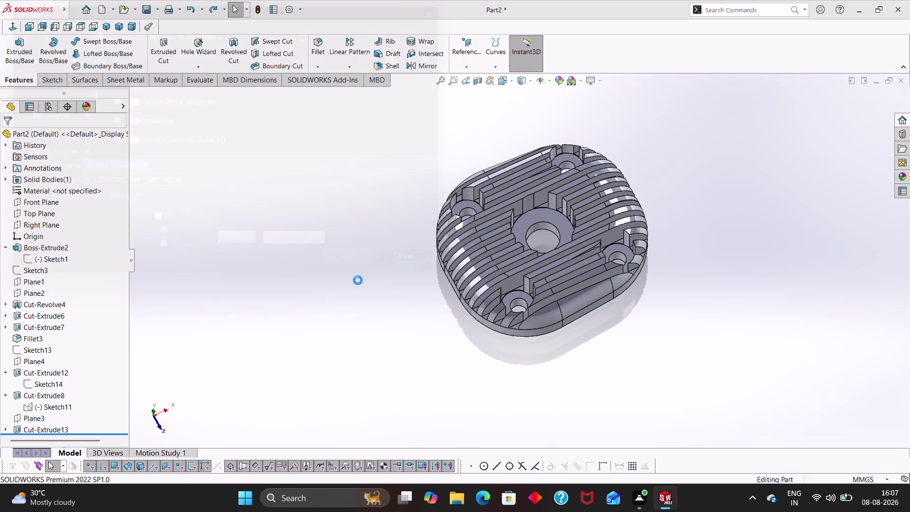
click(389, 254)
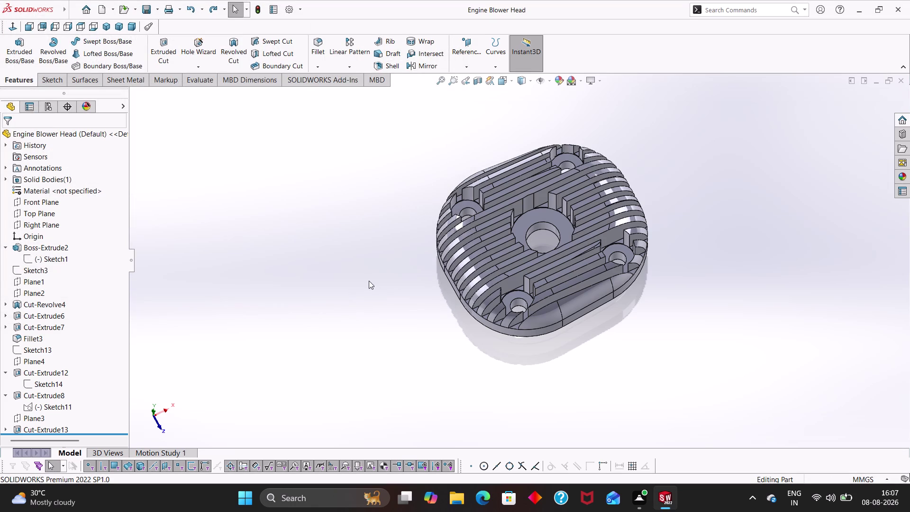
Create a new Part document.
key(ctrl+n)
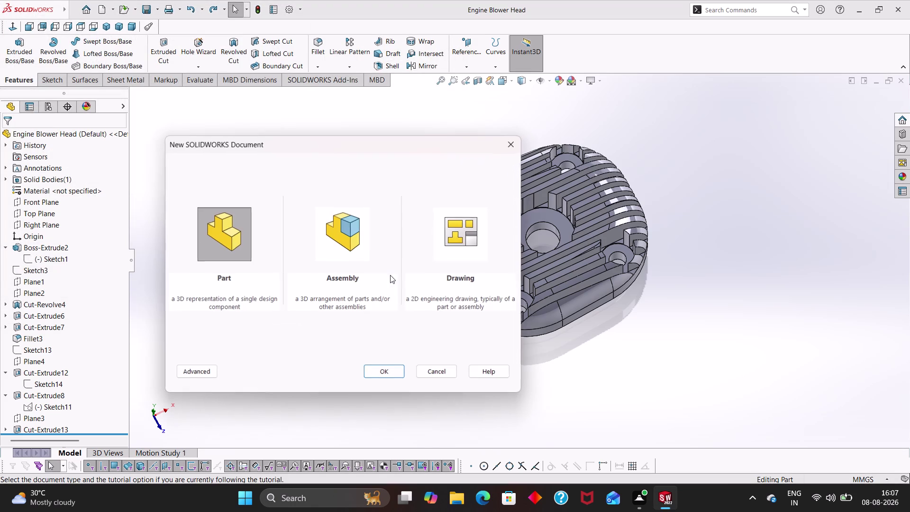
click(238, 251)
click(387, 371)
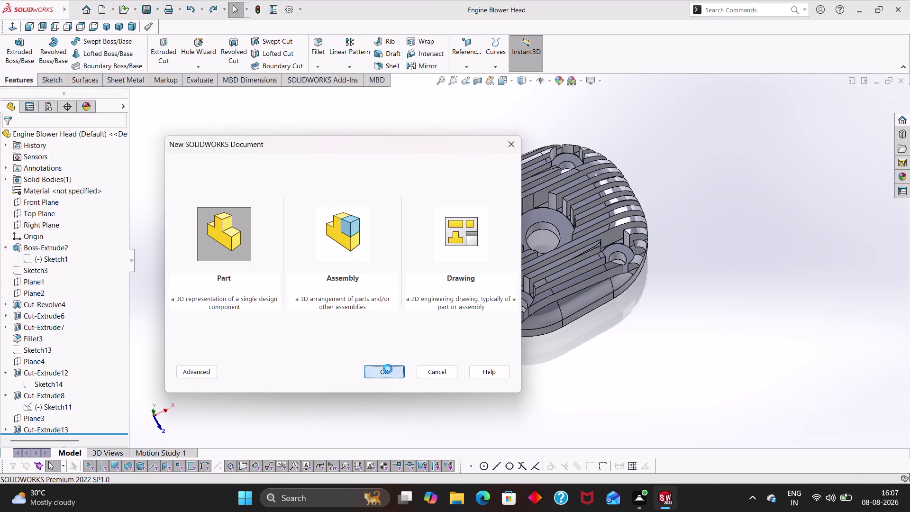